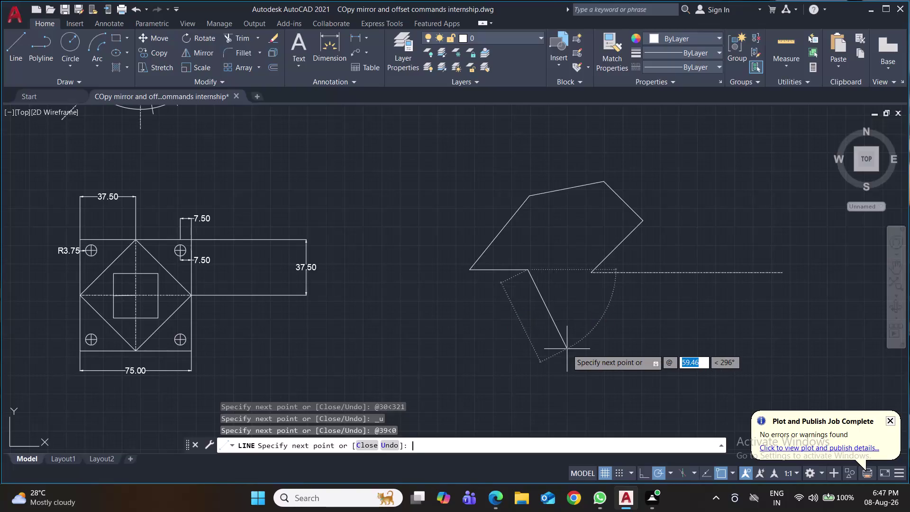
Draw the next outline segment at length 44.72 and angle 297 degrees.
text(44.72)
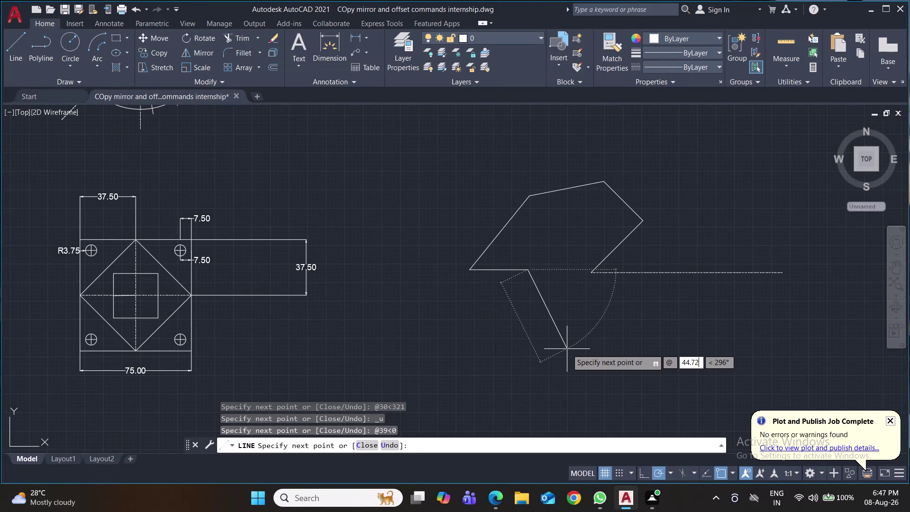
key(Tab)
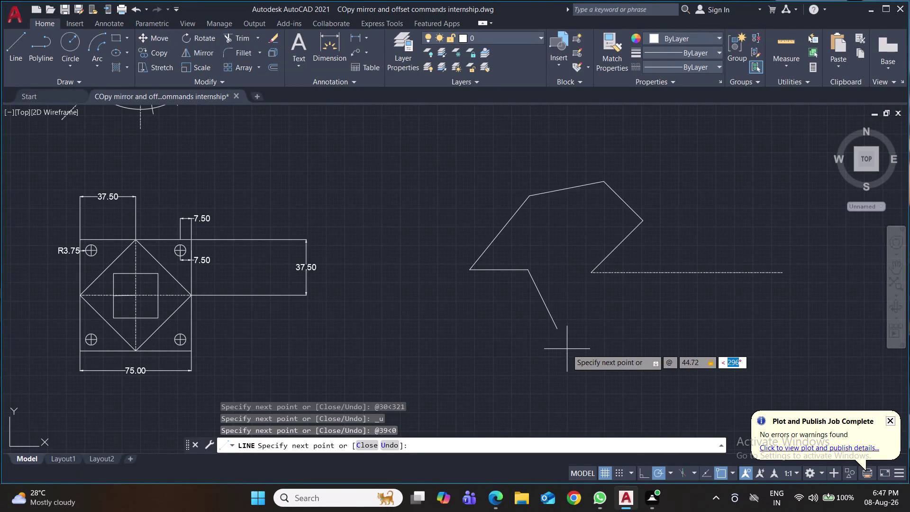
text(297)
key(Return)
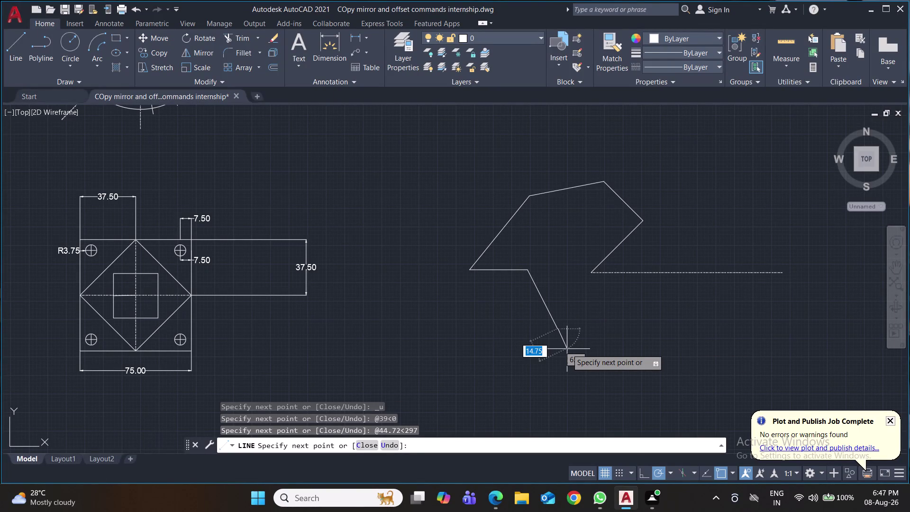